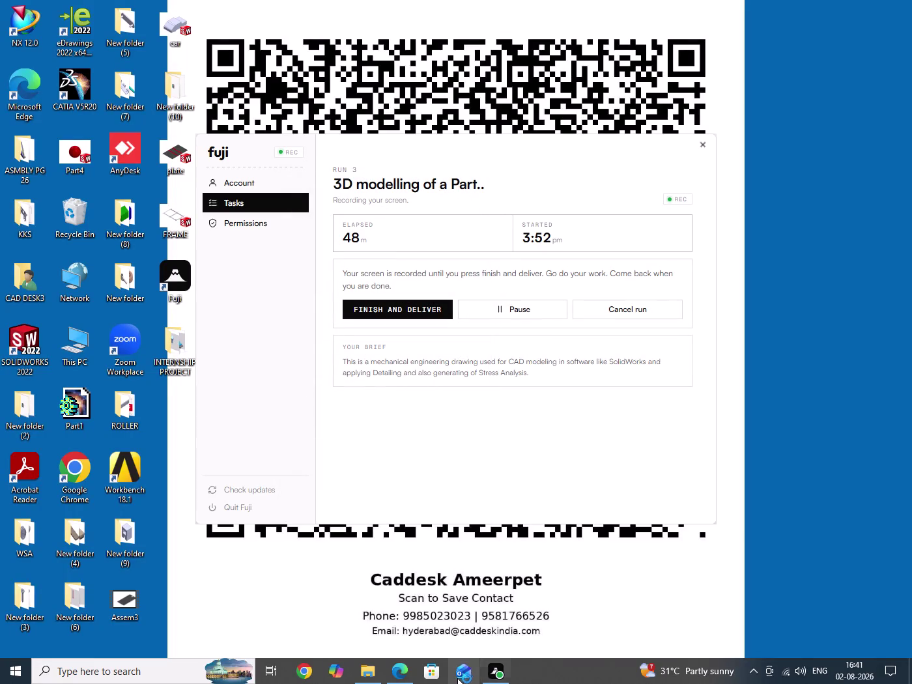
Switch to Microsoft Edge to show the Part 10 reference drawing in the solid modelling PDF.
click(394, 674)
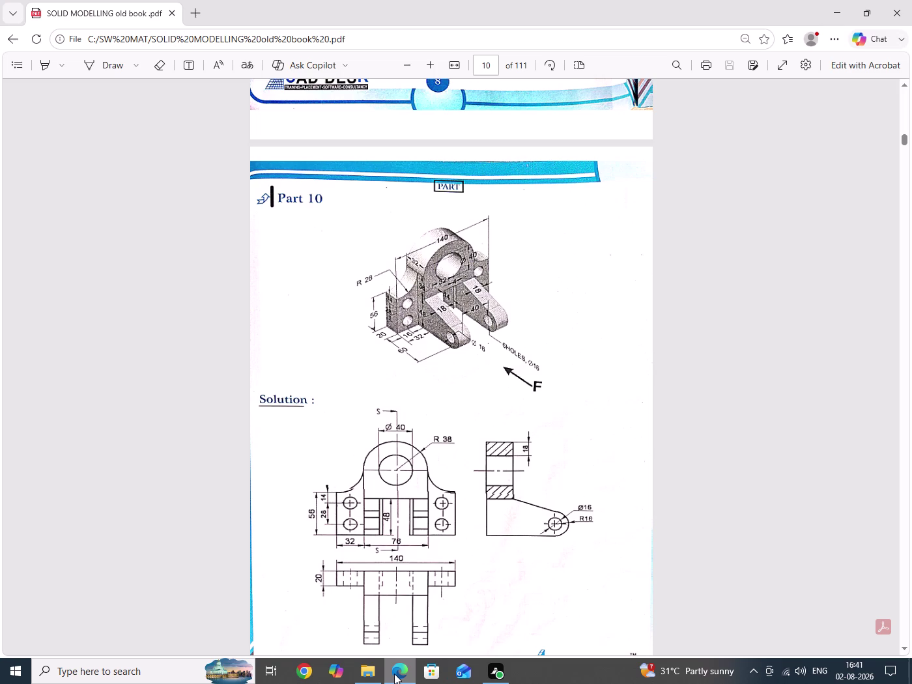